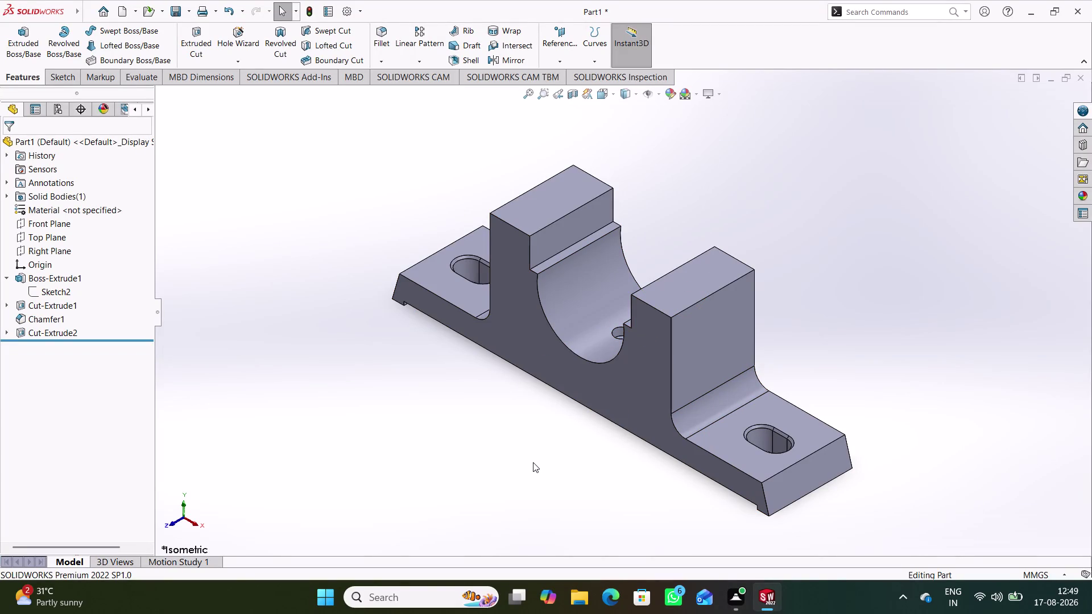
middle_drag(533, 462, 608, 427)
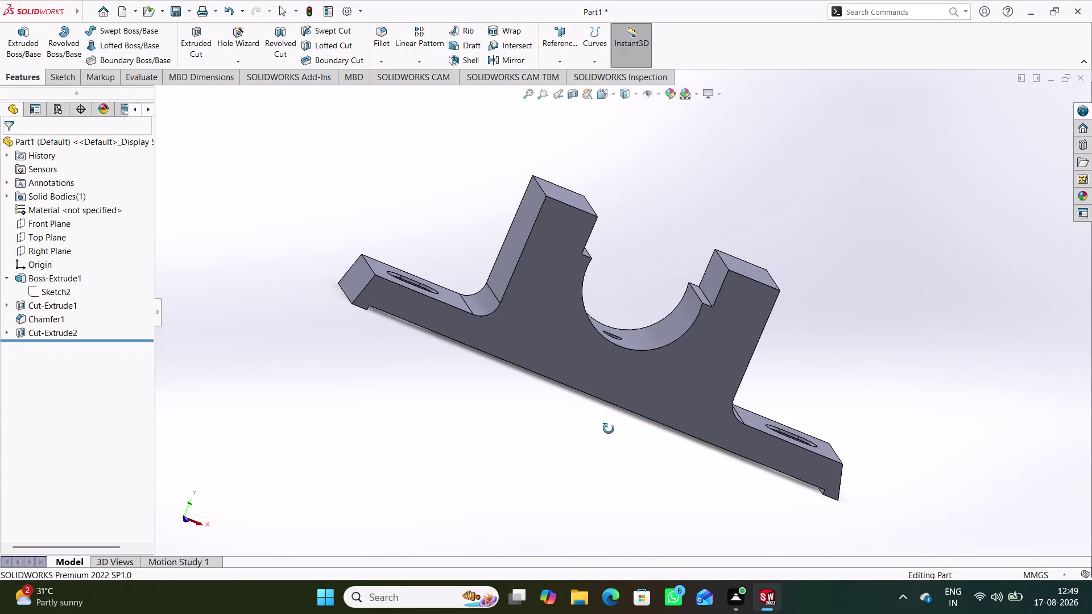
middle_drag(609, 428, 575, 426)
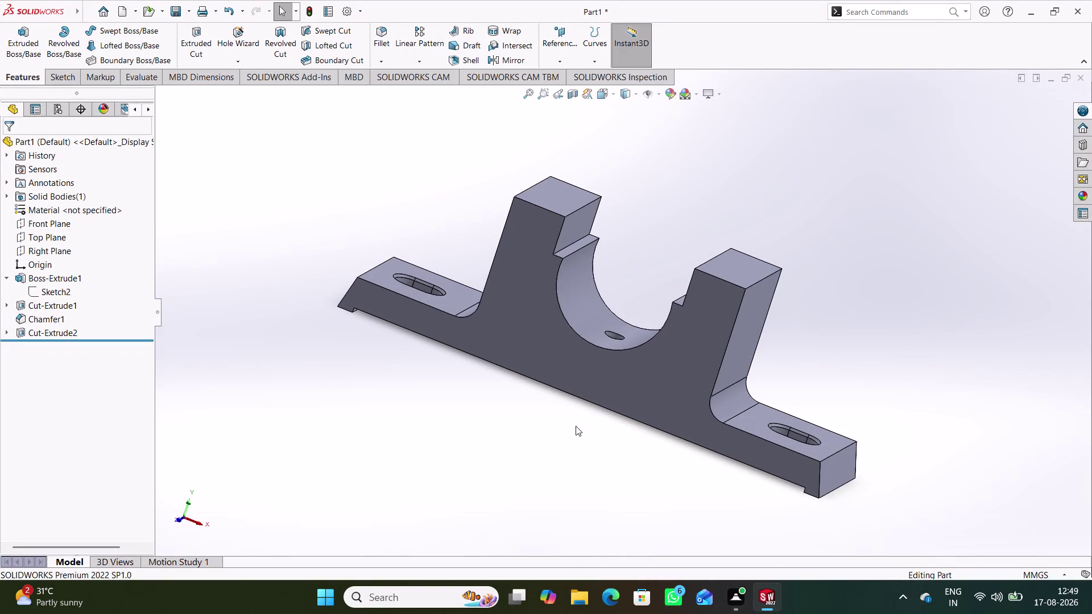